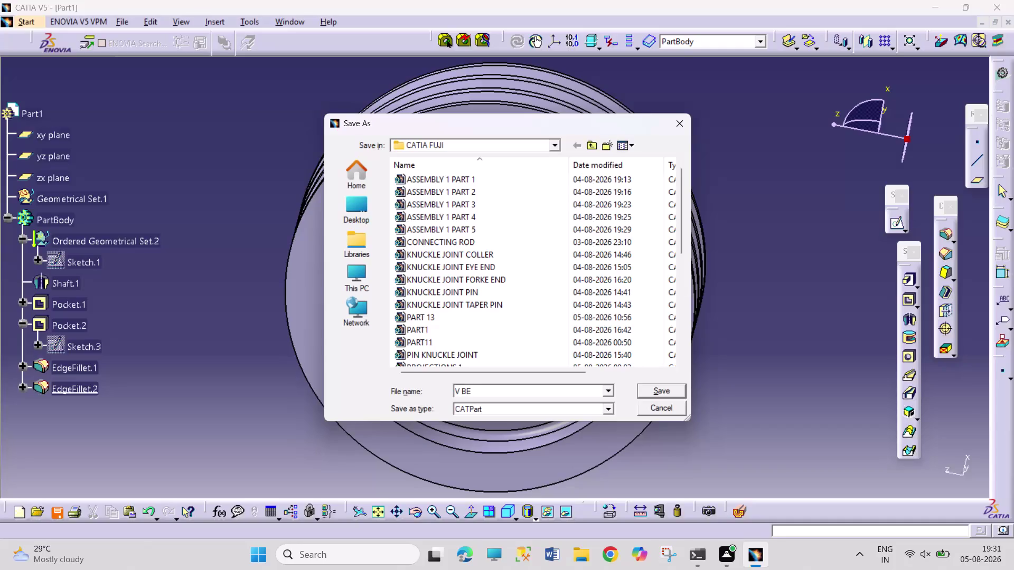
Save the pulley part as 'V BELT PULLEY' in the CATIA FUJI folder.
text(T)
key(space)
text(P)
text(ULLE)
text(R)
key(BackSpace)
key(y)
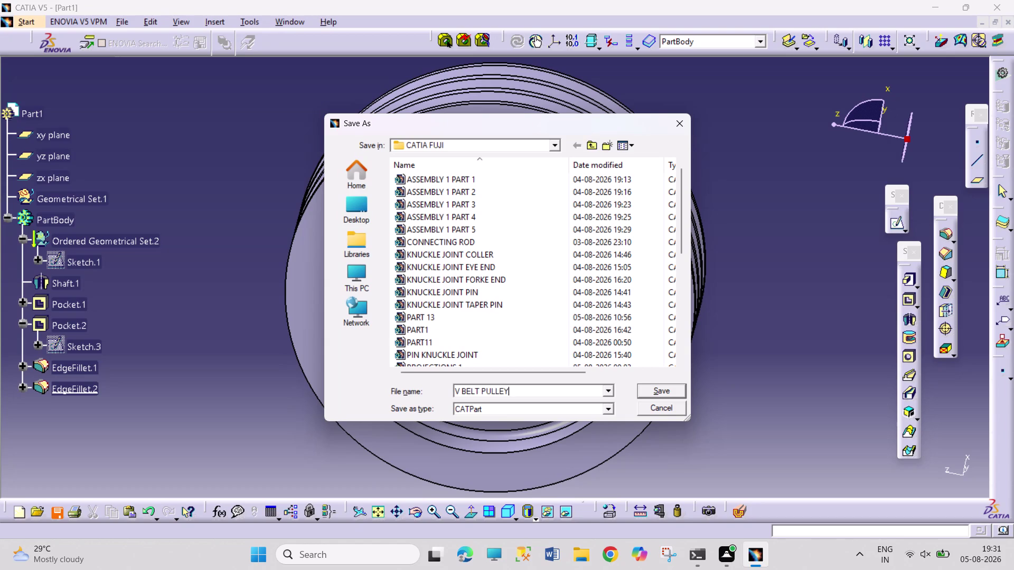
key(Return)
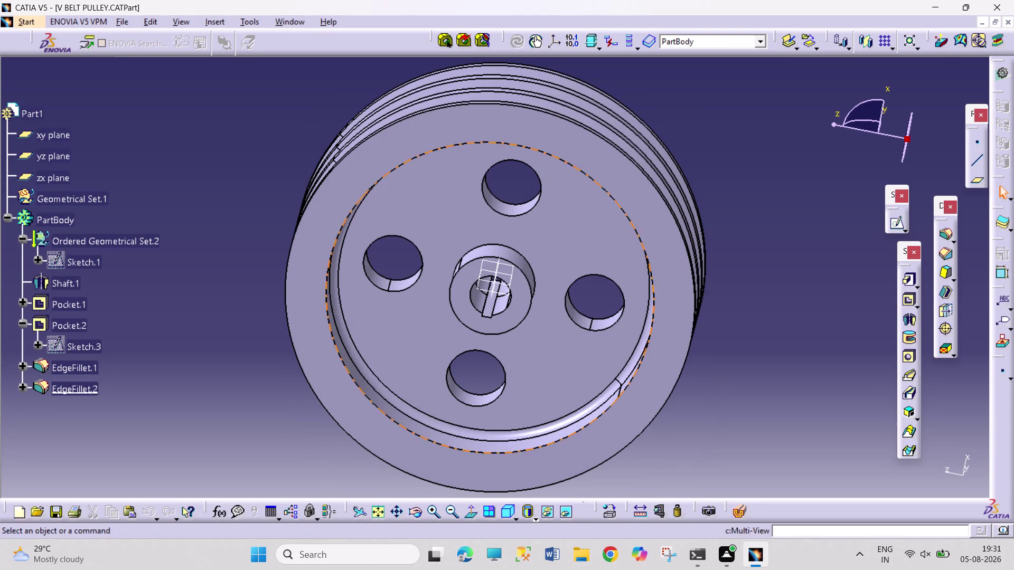
click(302, 17)
Start a new drawing and place a Front View referenced on a face of V BELT PULLEY.CATPart.
click(340, 123)
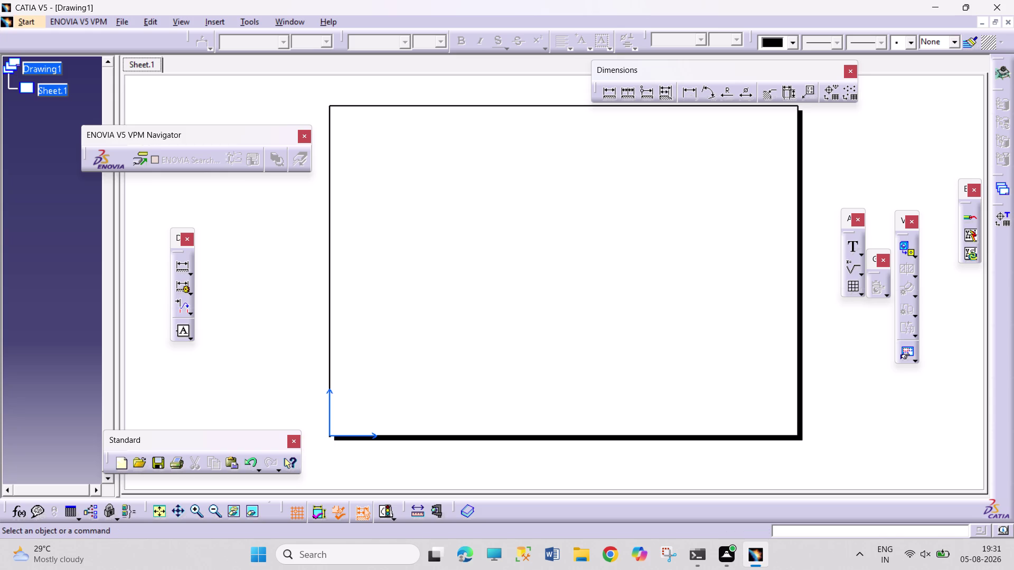
click(907, 244)
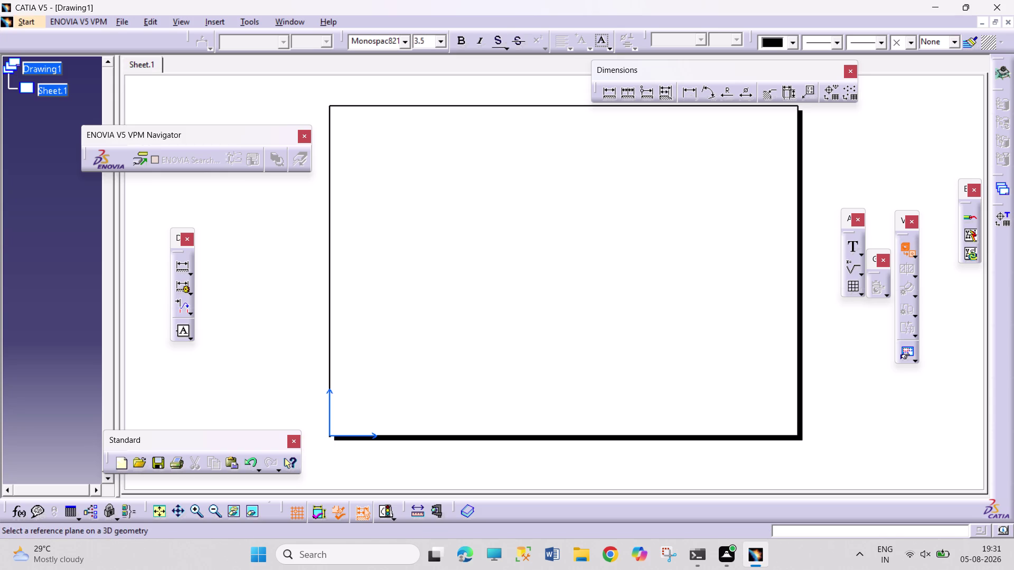
click(301, 20)
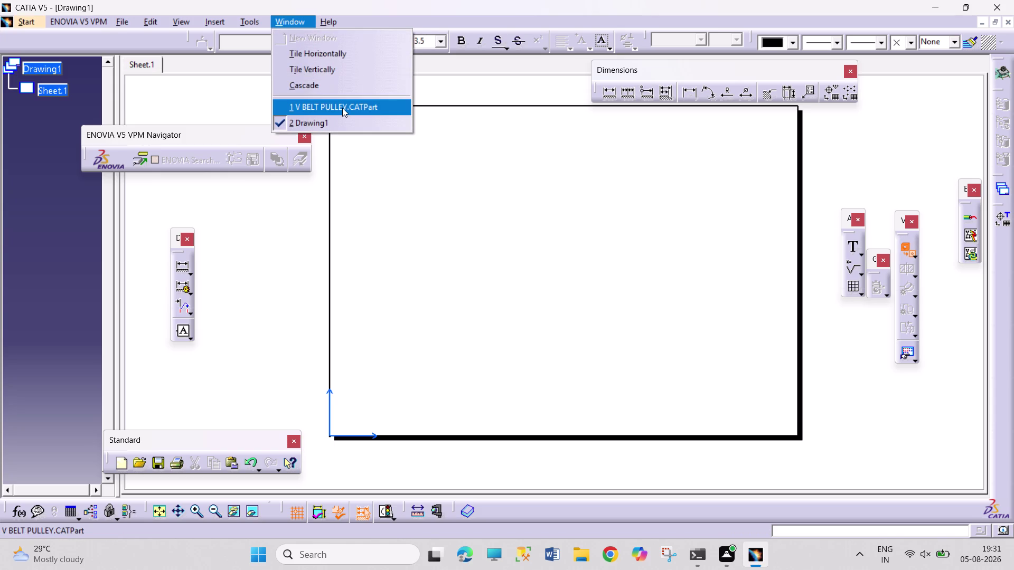
click(342, 108)
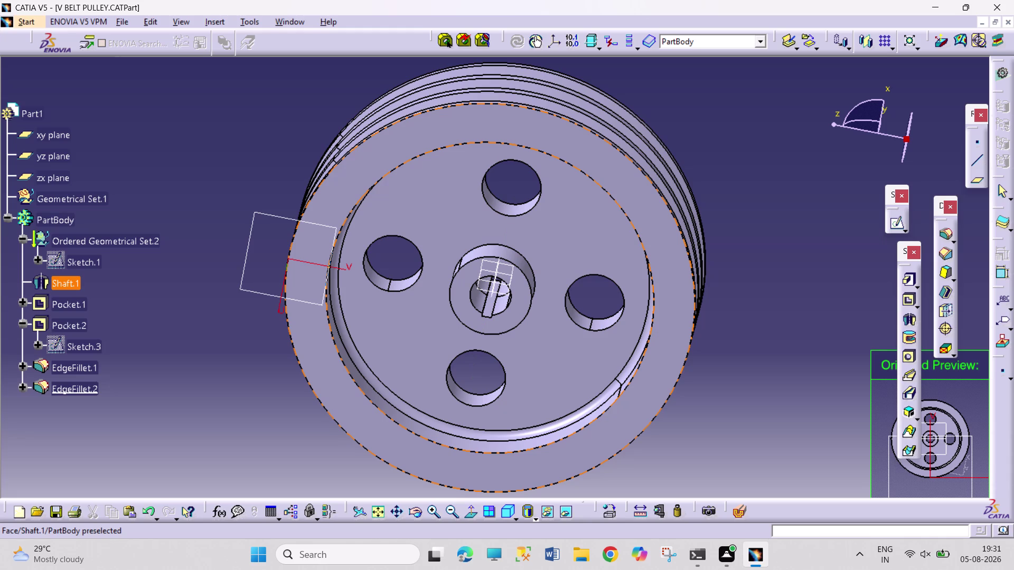
click(648, 201)
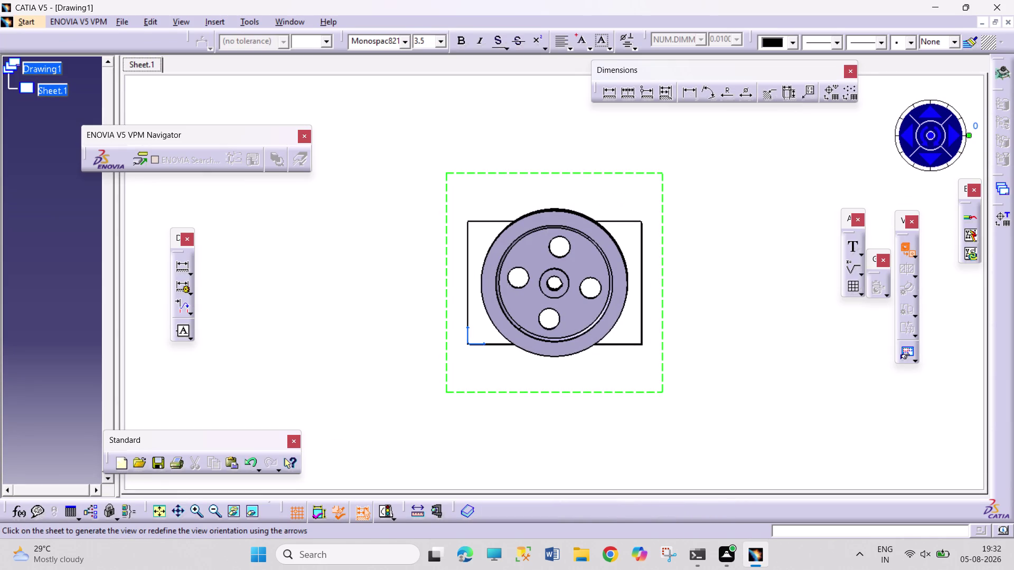
double_click(708, 193)
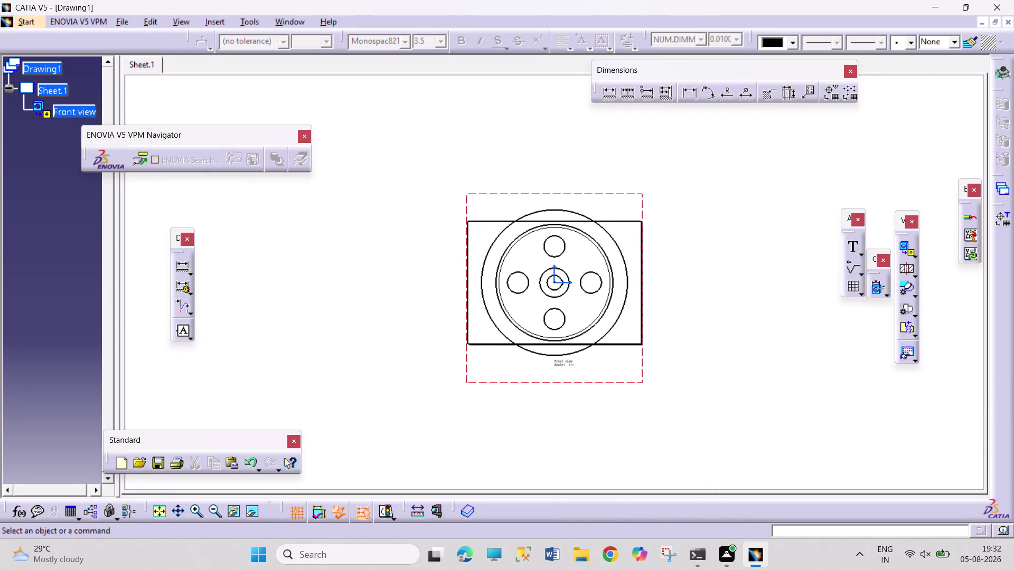
right_click(641, 196)
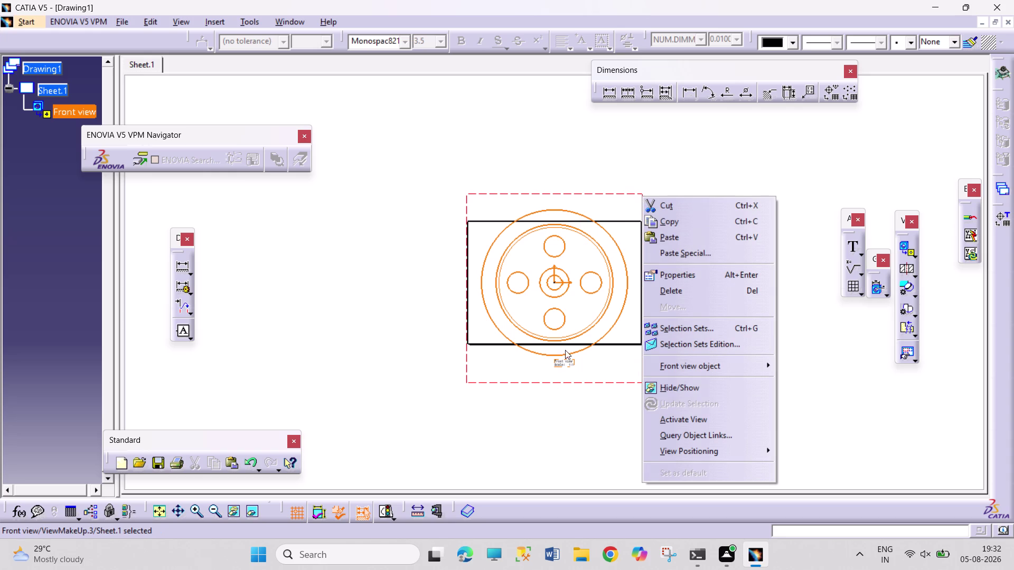
Change the front view's scale from 1:1 to 1:5 in its Properties.
click(550, 430)
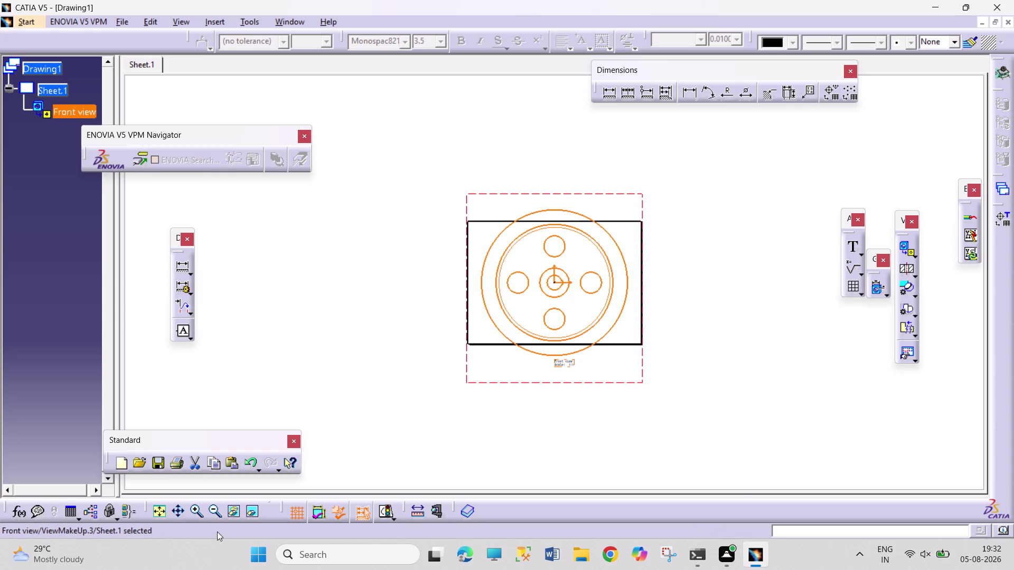
click(151, 515)
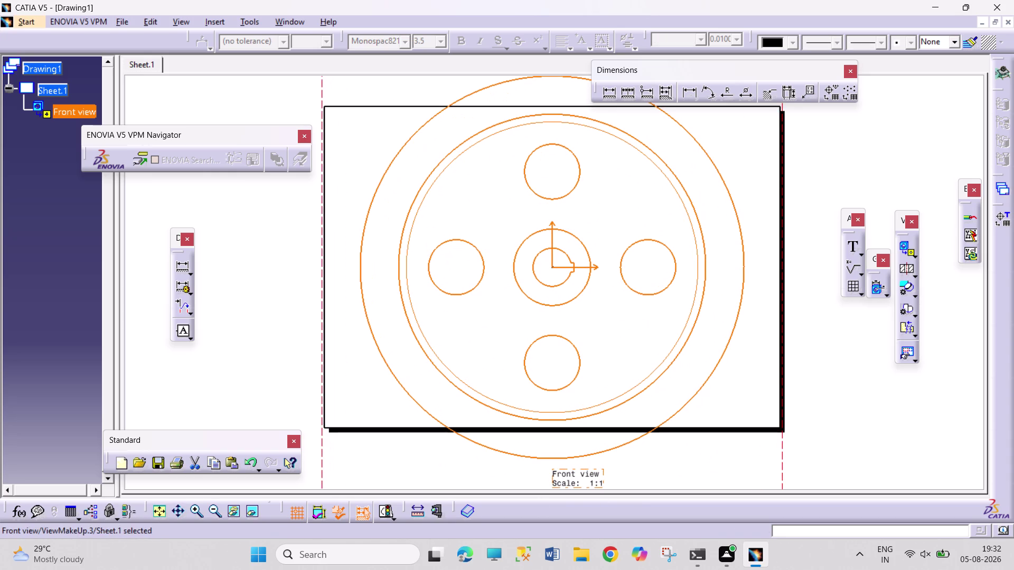
click(220, 513)
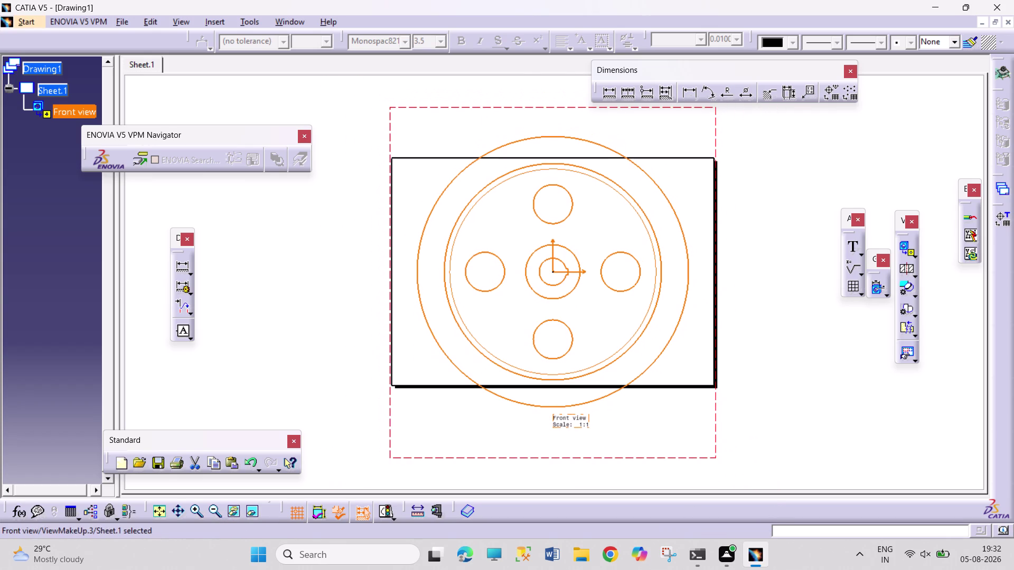
click(802, 443)
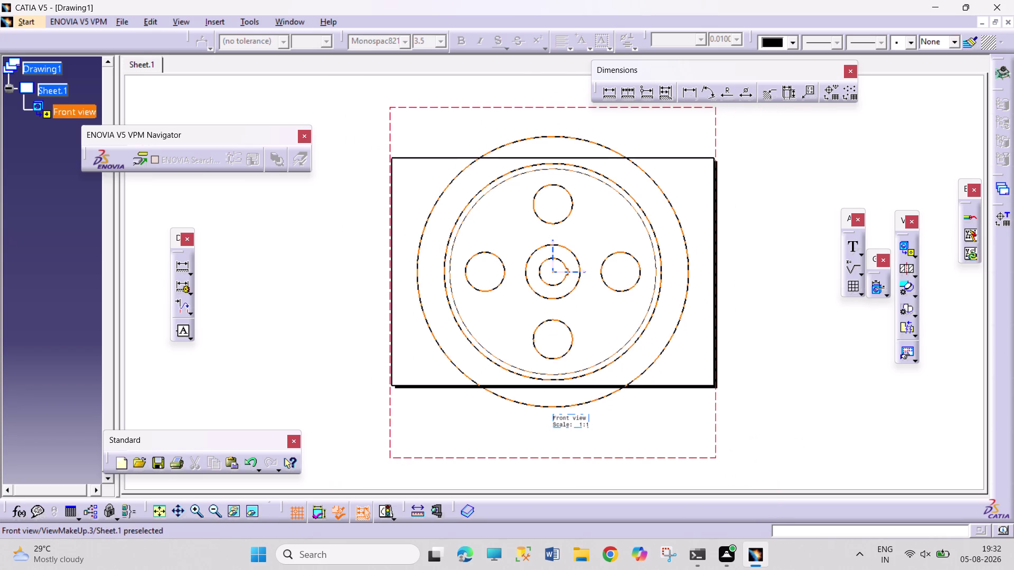
right_click(712, 437)
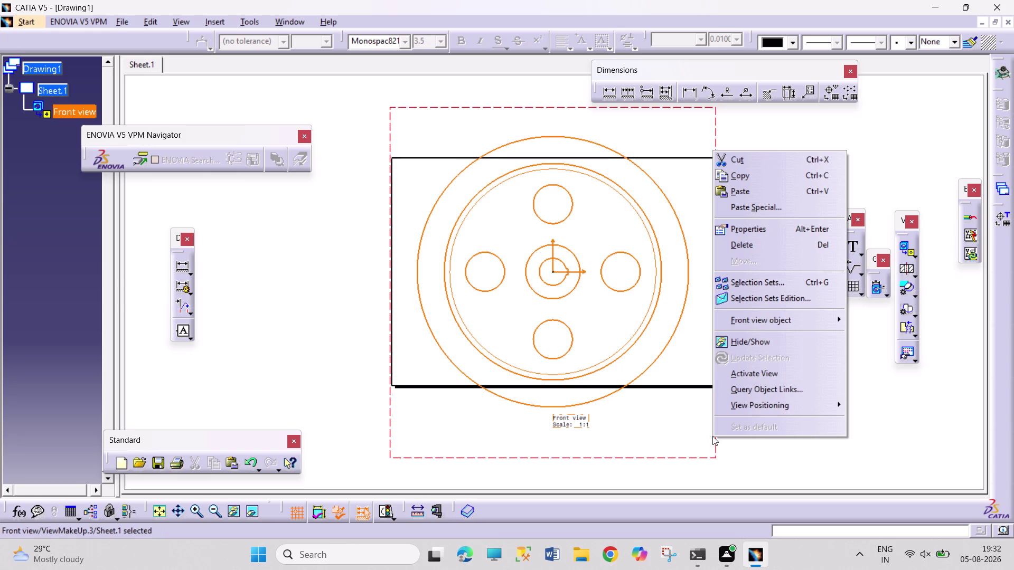
click(782, 228)
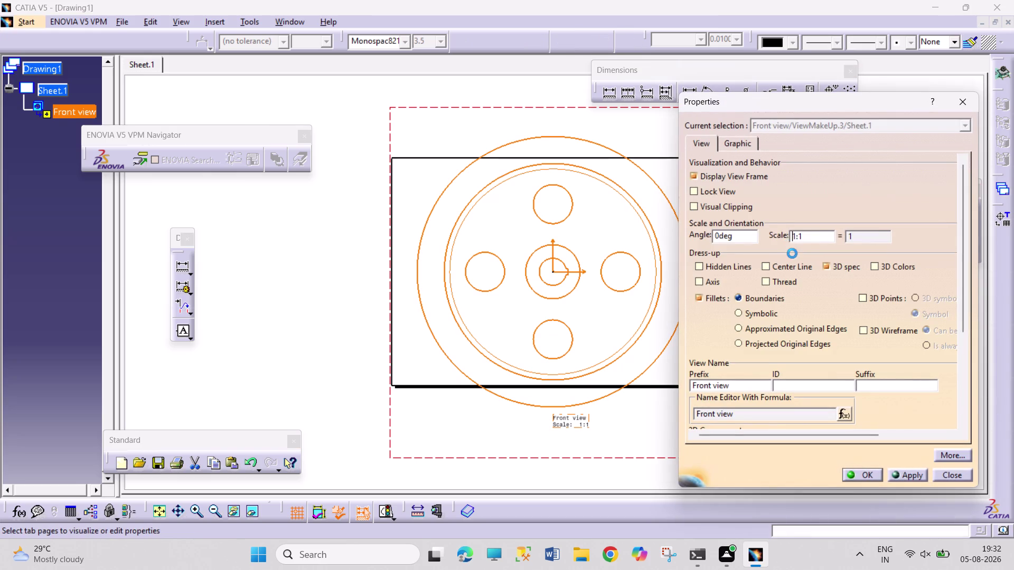
click(807, 235)
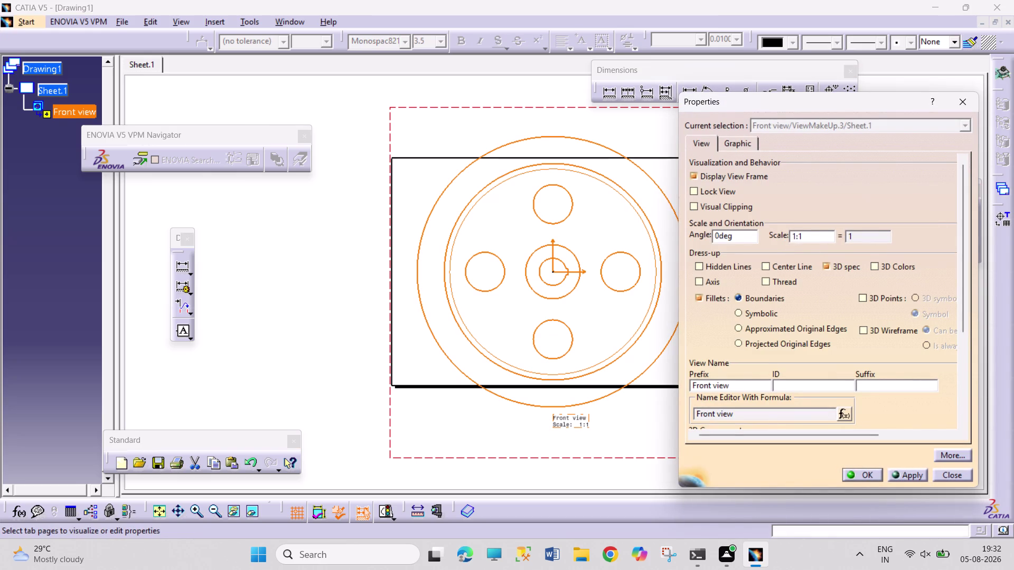
key(BackSpace)
key(5)
key(Return)
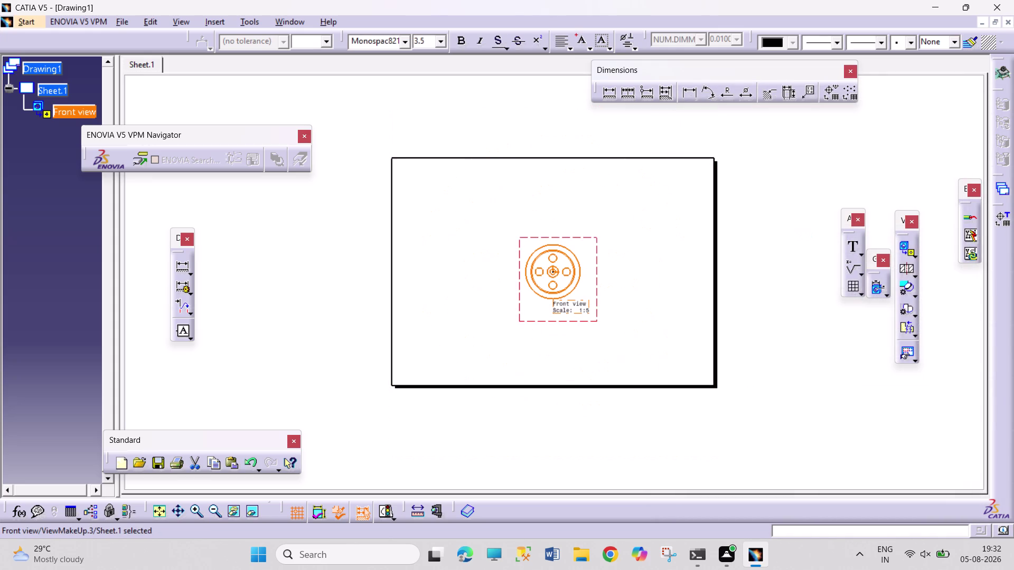
Adjust the front view's scale to 1:4 and move it toward the sheet's upper left.
right_click(598, 271)
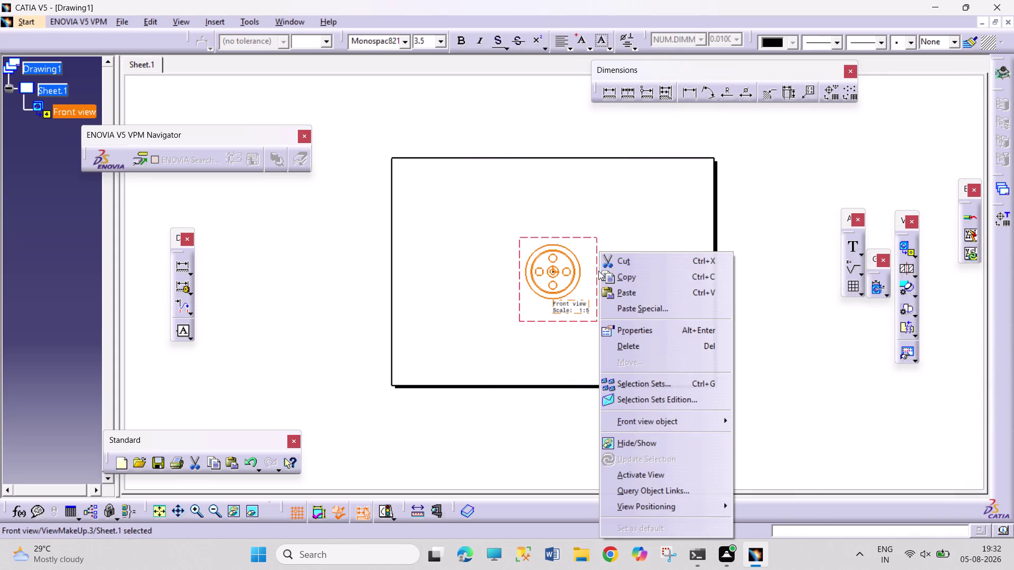
click(666, 334)
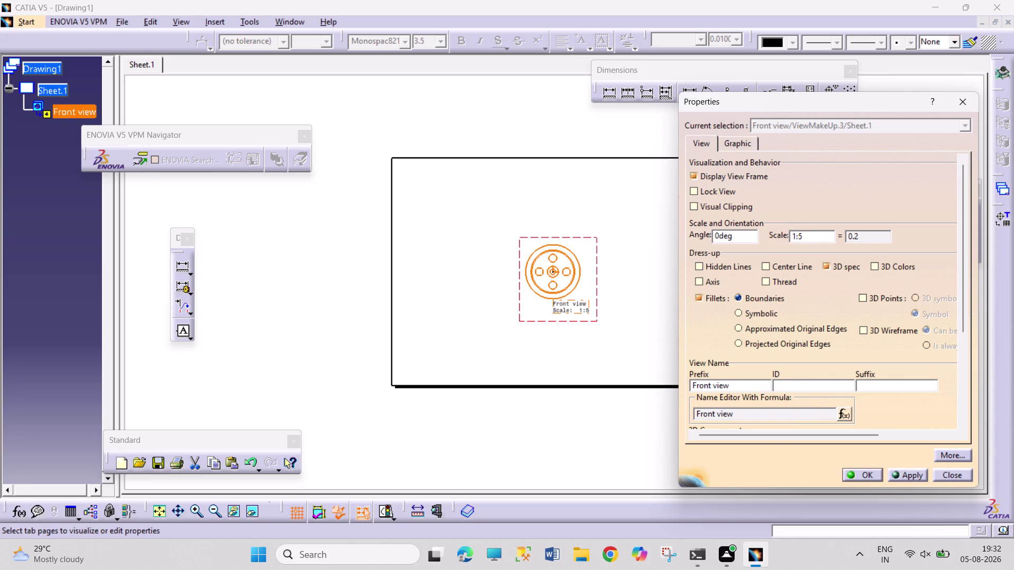
click(818, 235)
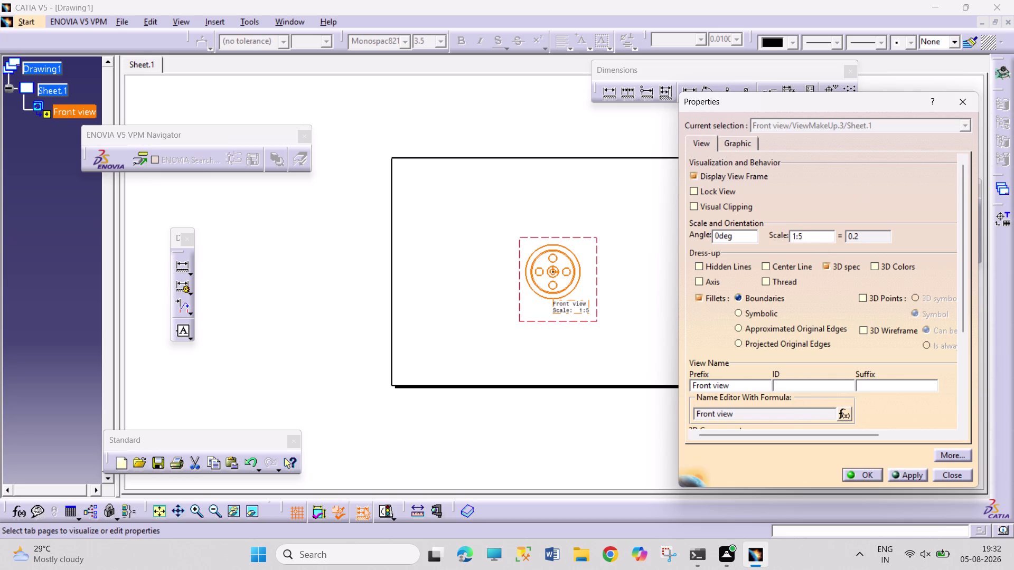
key(BackSpace)
key(4)
key(Return)
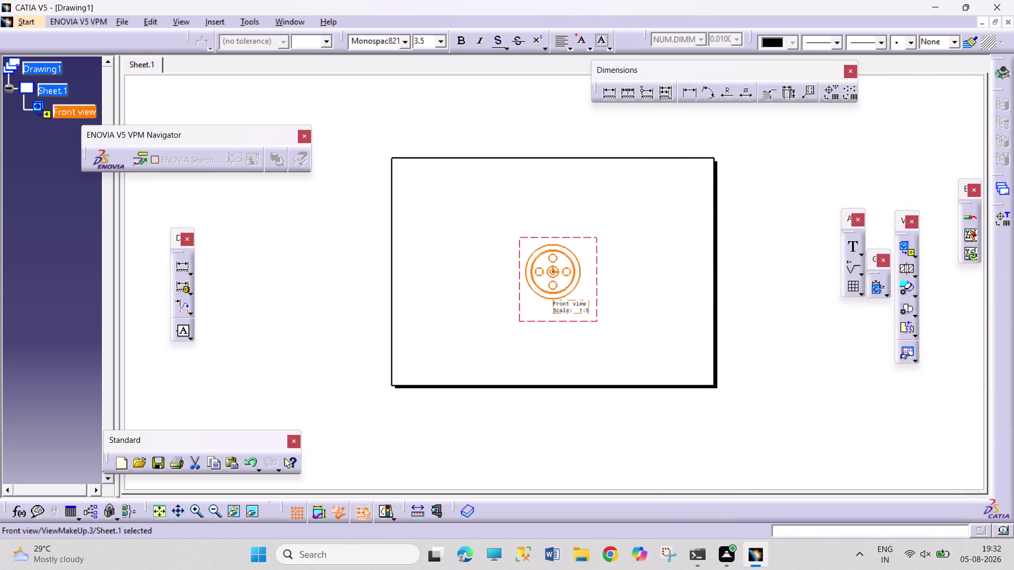
drag(593, 230, 538, 209)
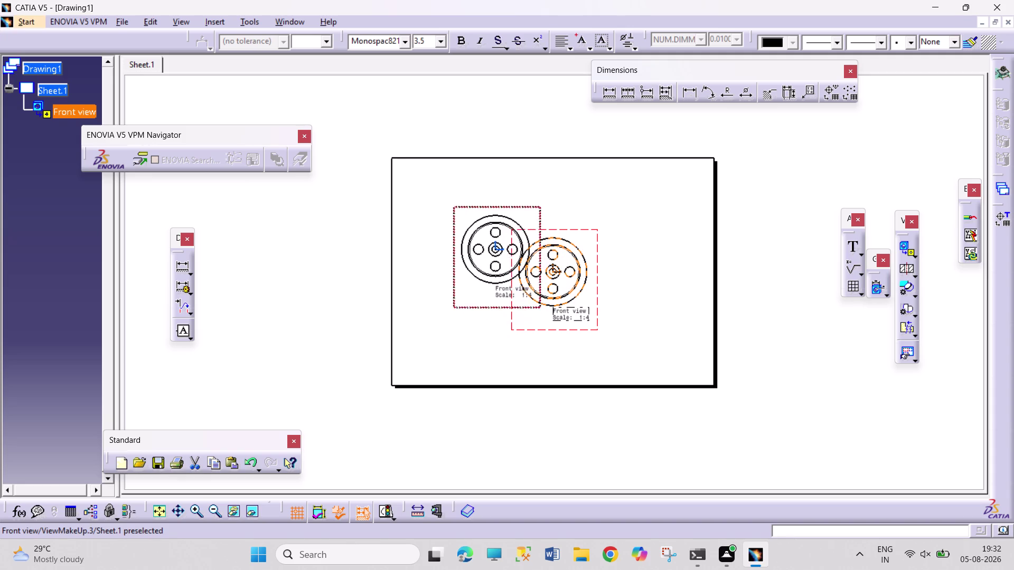
Move the front view near the top left of the sheet.
drag(538, 208, 508, 175)
click(532, 112)
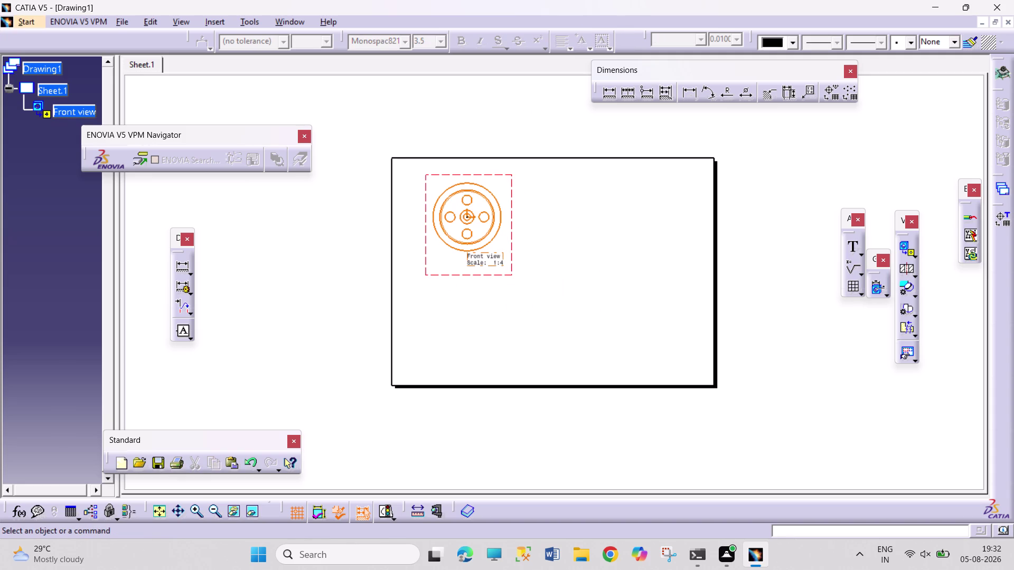
drag(512, 211, 507, 210)
click(777, 277)
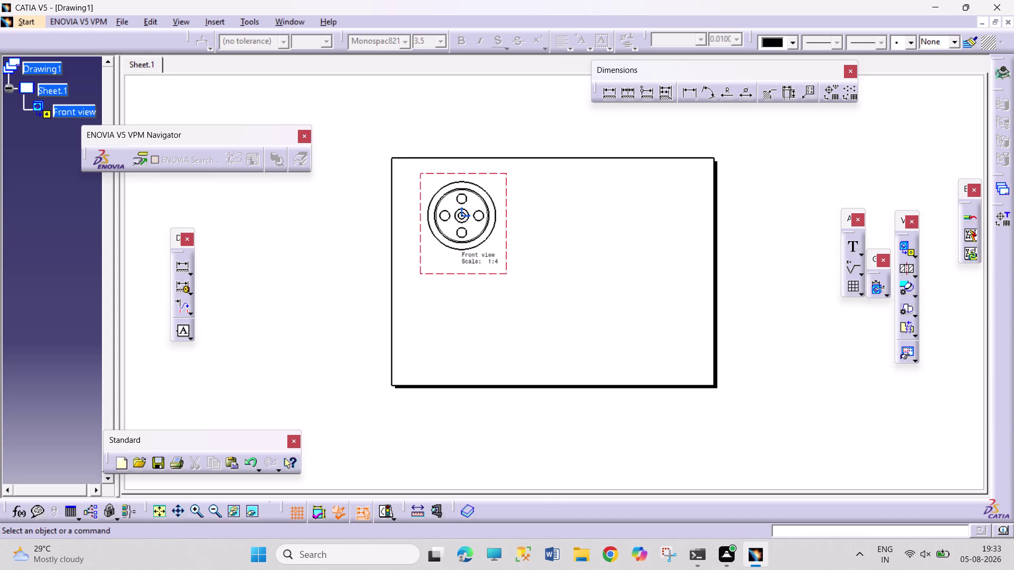
Set the front view's scale to 1:3 in its Properties.
right_click(459, 274)
click(517, 331)
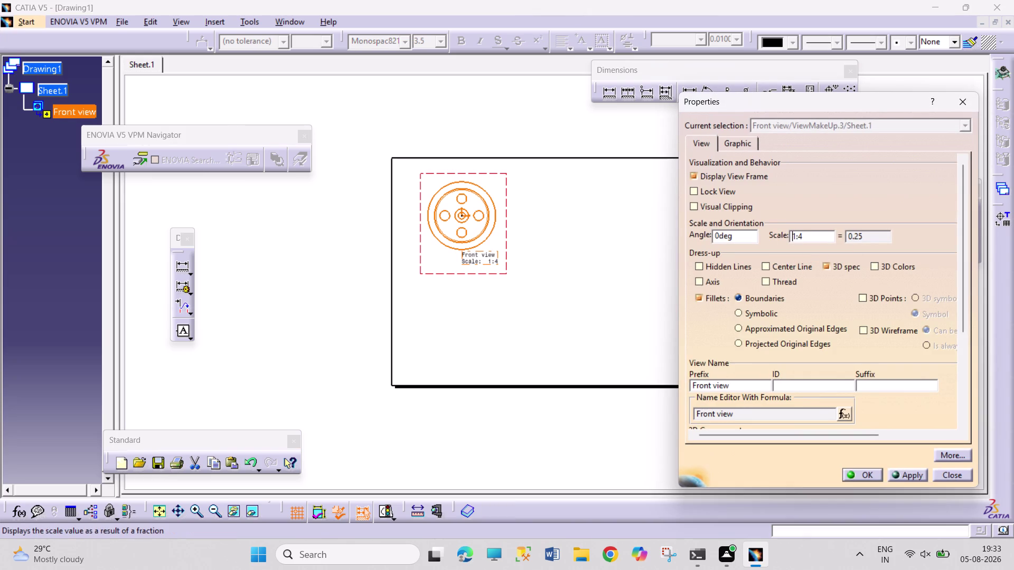
click(812, 234)
key(BackSpace)
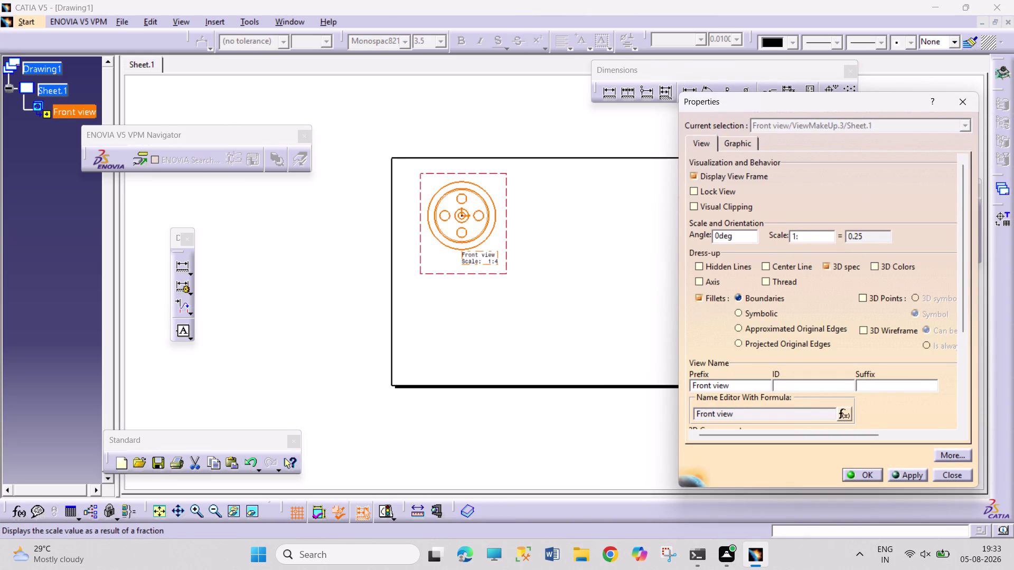
key(3)
key(Return)
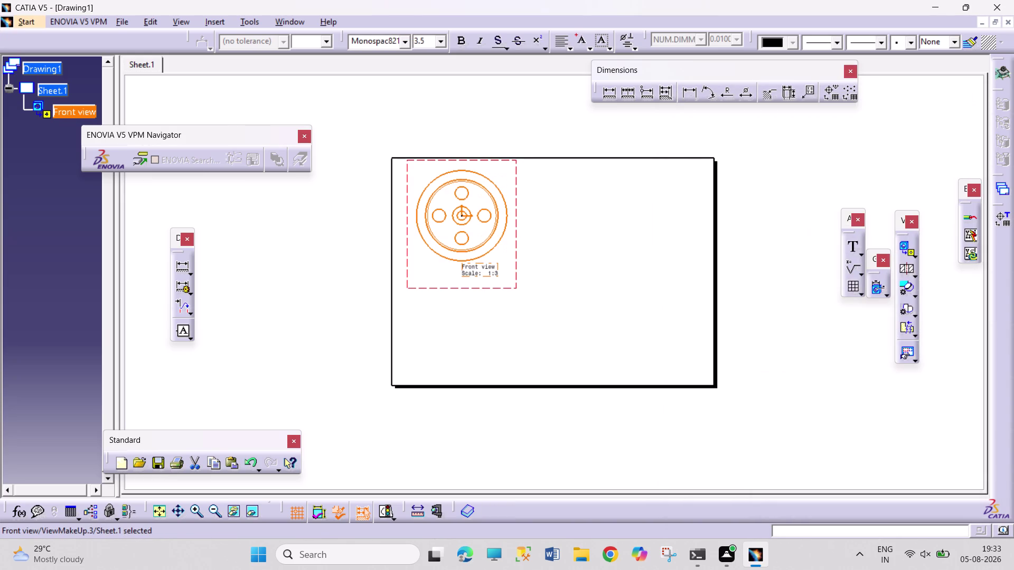
Shift the 1:3 front view lower and slightly left on the sheet.
drag(510, 287, 514, 313)
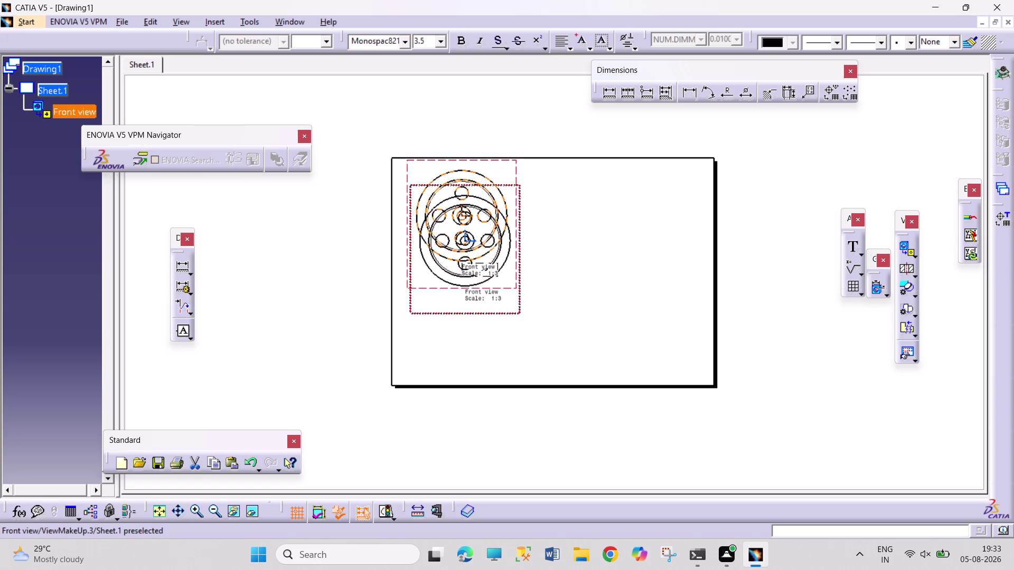
drag(513, 313, 516, 324)
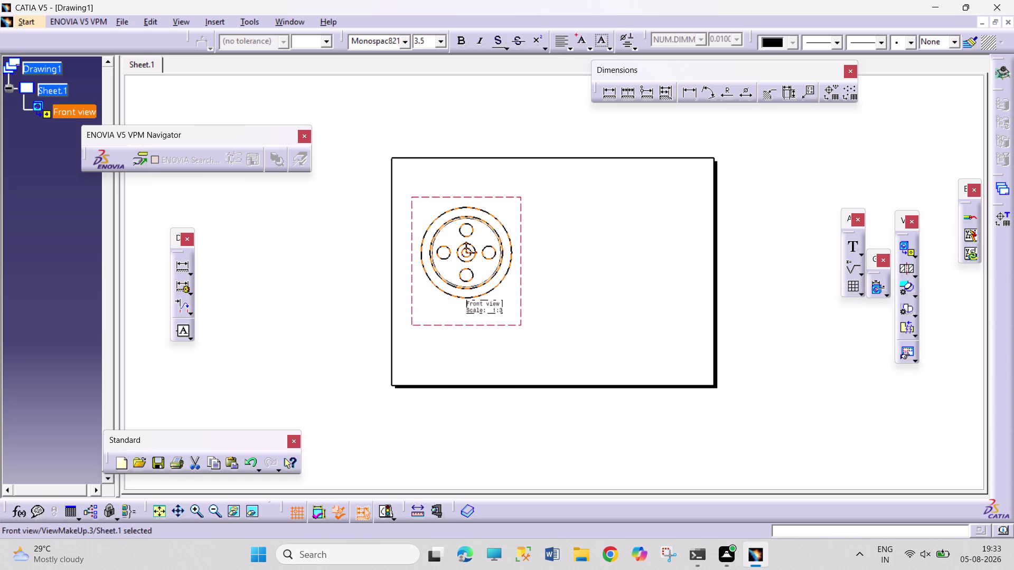
click(804, 424)
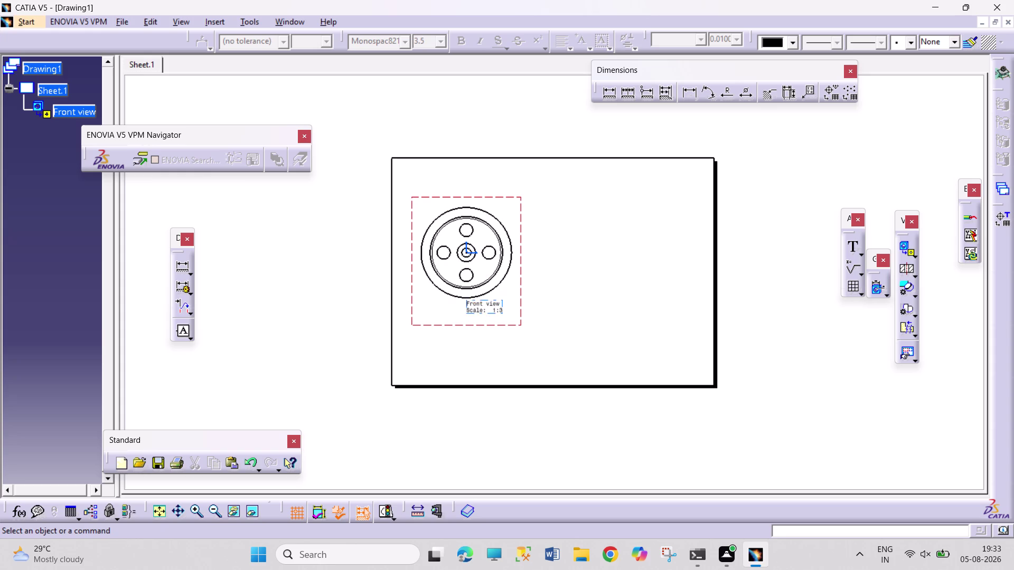
drag(425, 326, 416, 325)
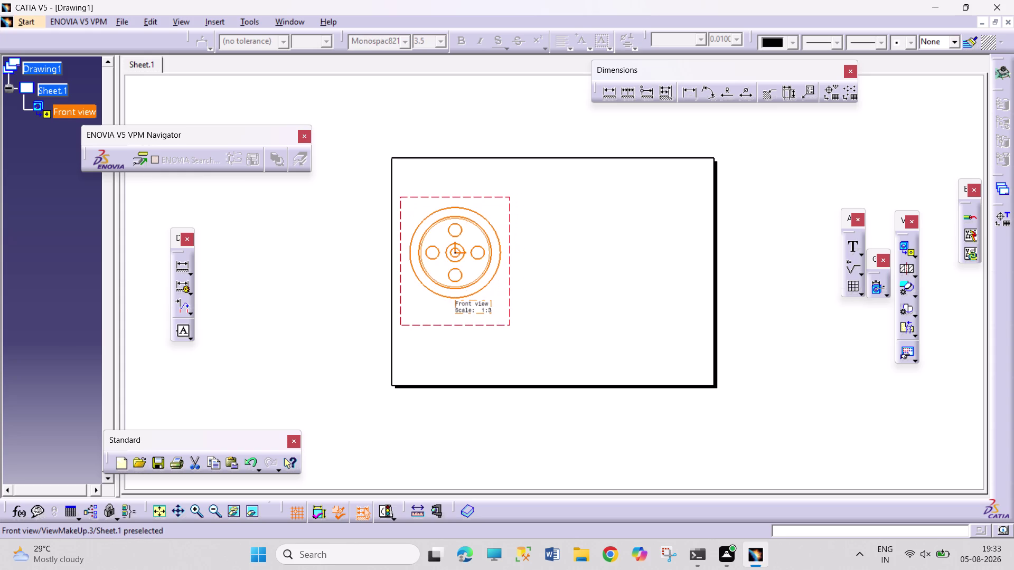
Place a left projection view to the right of the front view with the Projection View tool.
click(802, 315)
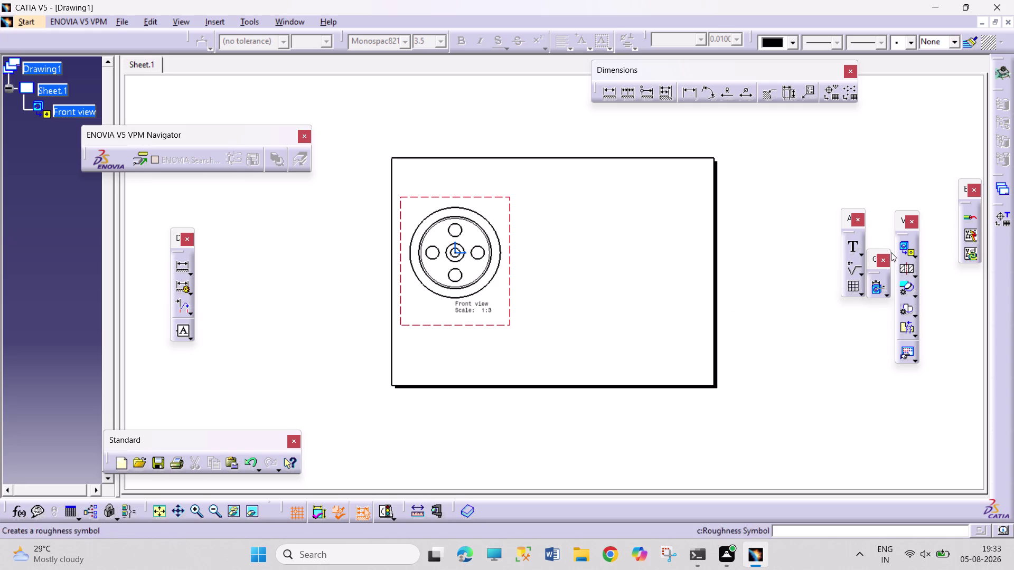
click(913, 261)
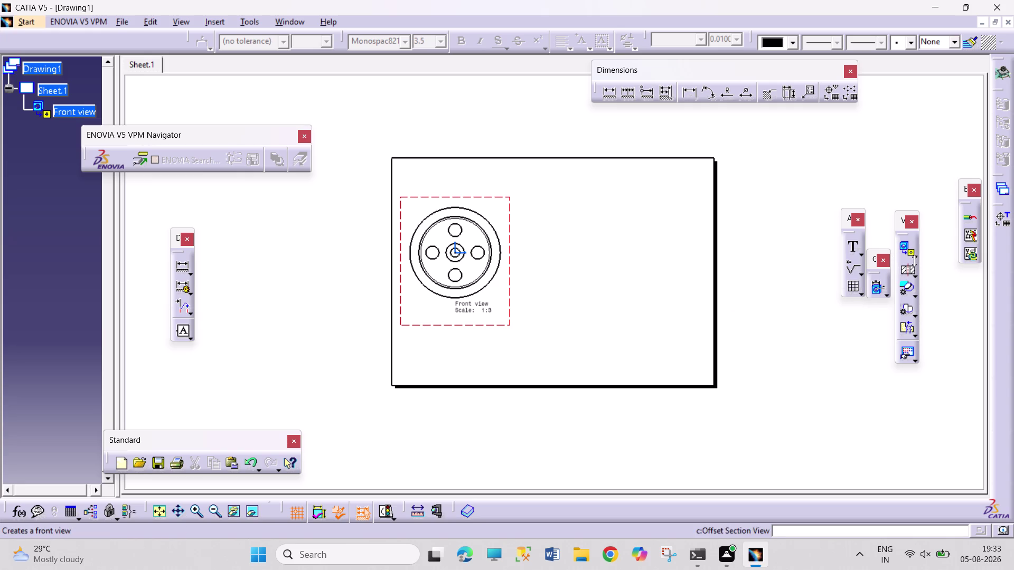
click(936, 252)
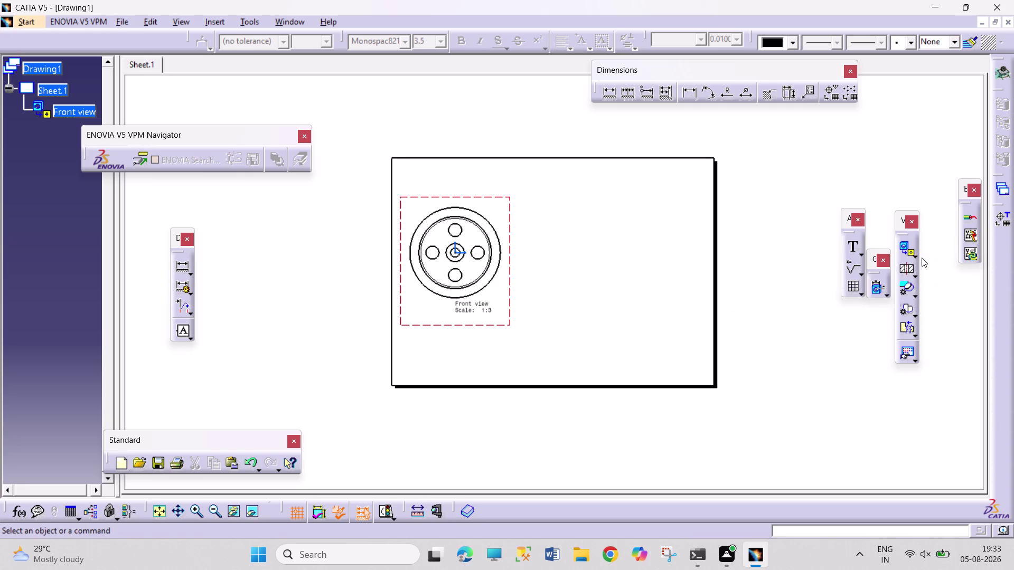
click(915, 257)
click(938, 267)
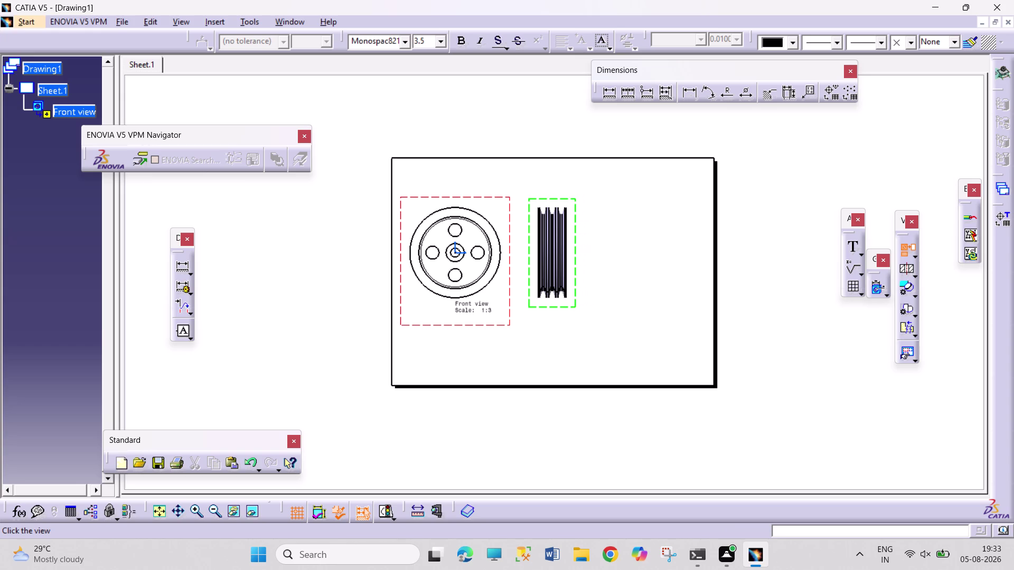
click(547, 268)
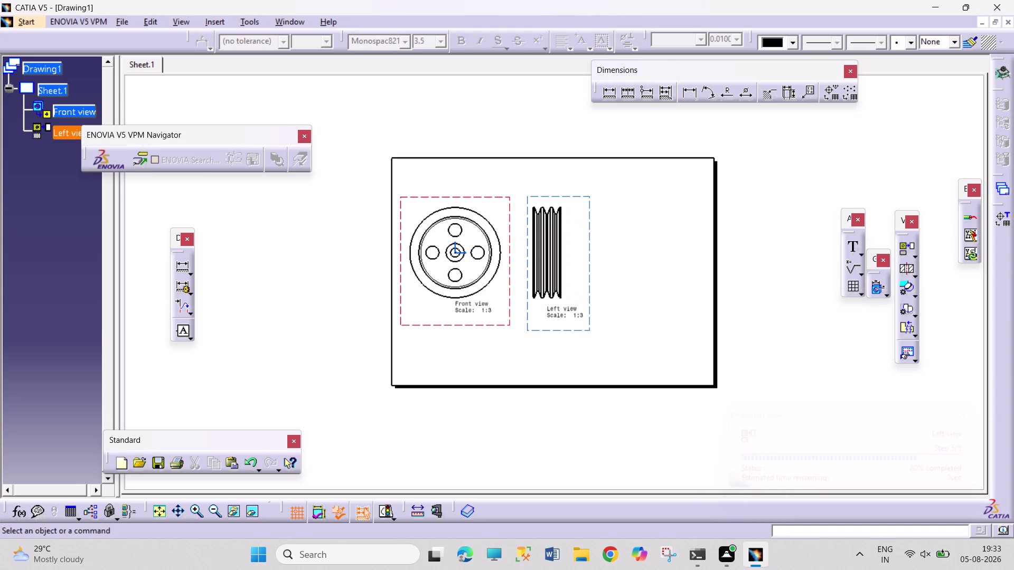
click(767, 322)
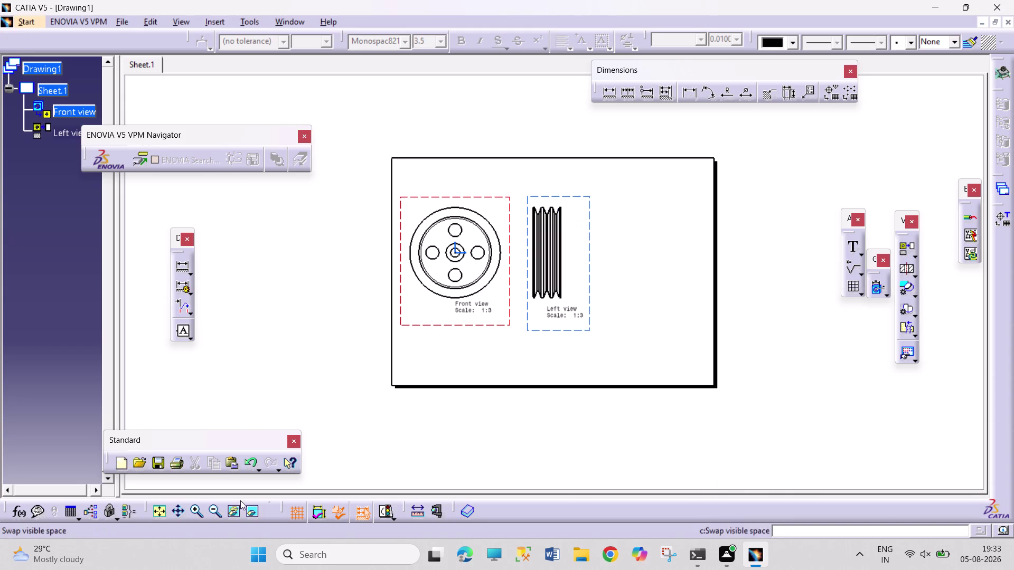
click(155, 512)
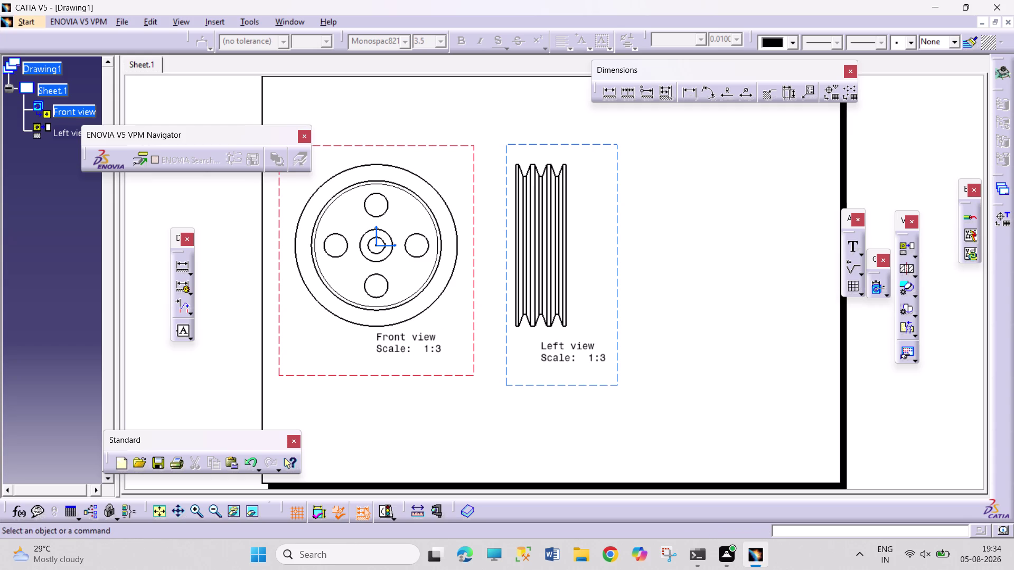
Start the Offset Section View tool.
click(906, 266)
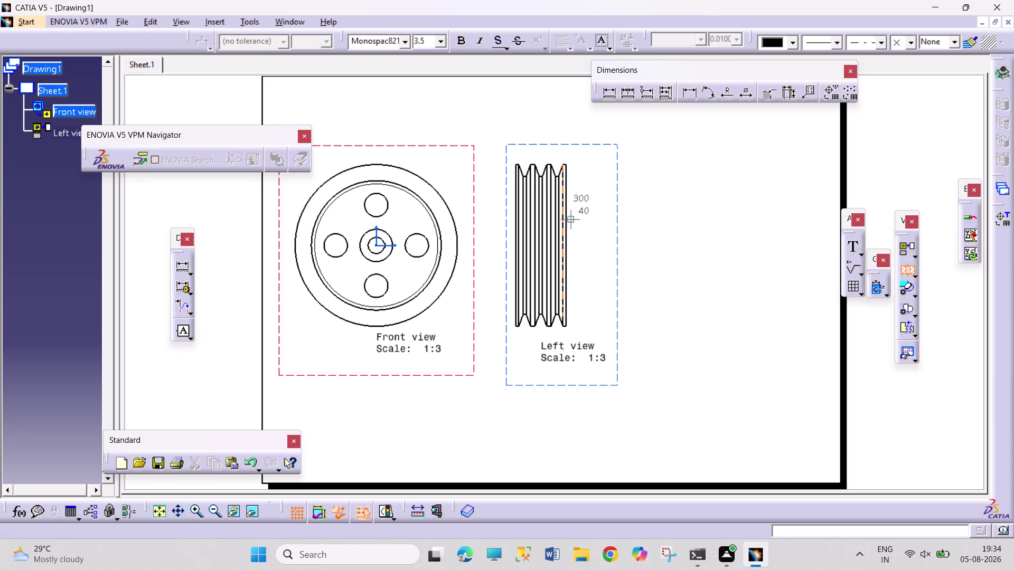
Draw a vertical cutting line from above to below the left view.
click(546, 126)
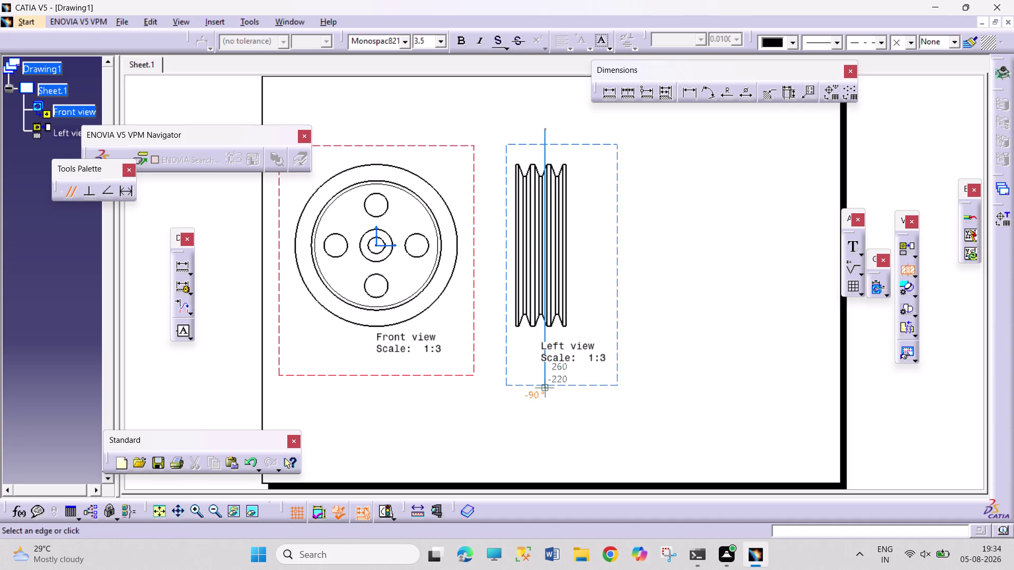
click(547, 390)
double_click(686, 297)
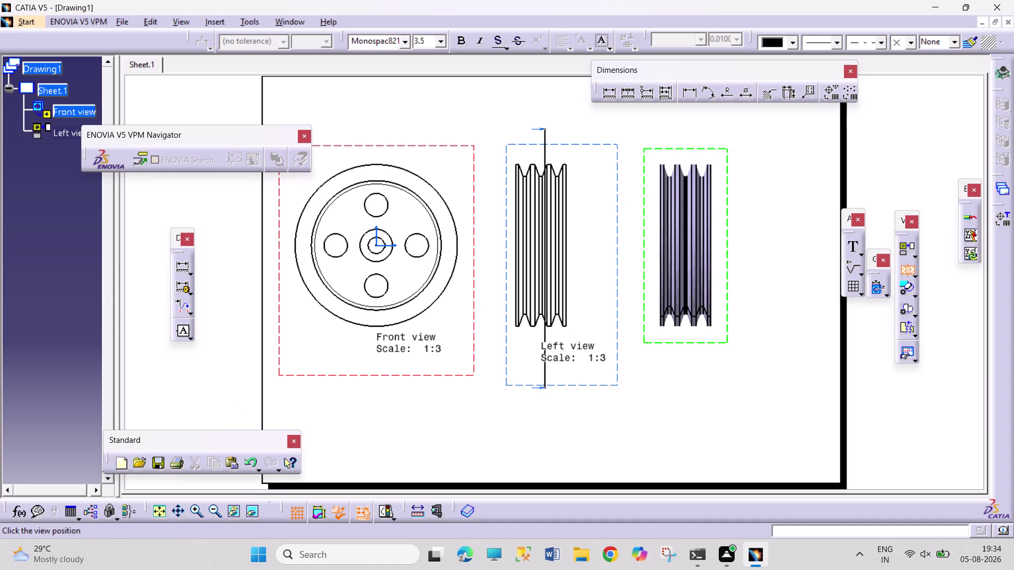
Dismiss the empty section warnings after trying right and below placements, then position the preview above.
click(669, 262)
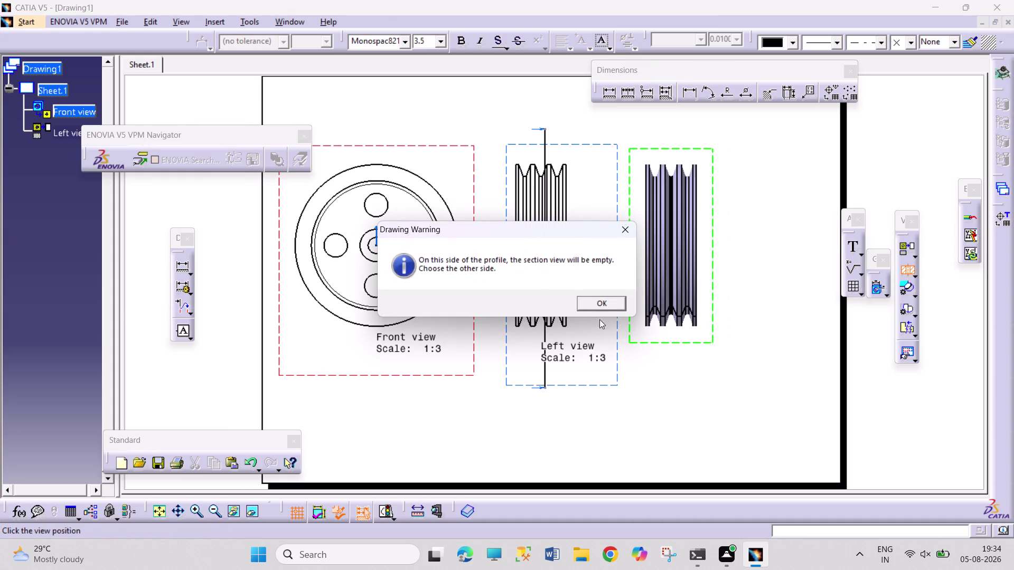
click(604, 307)
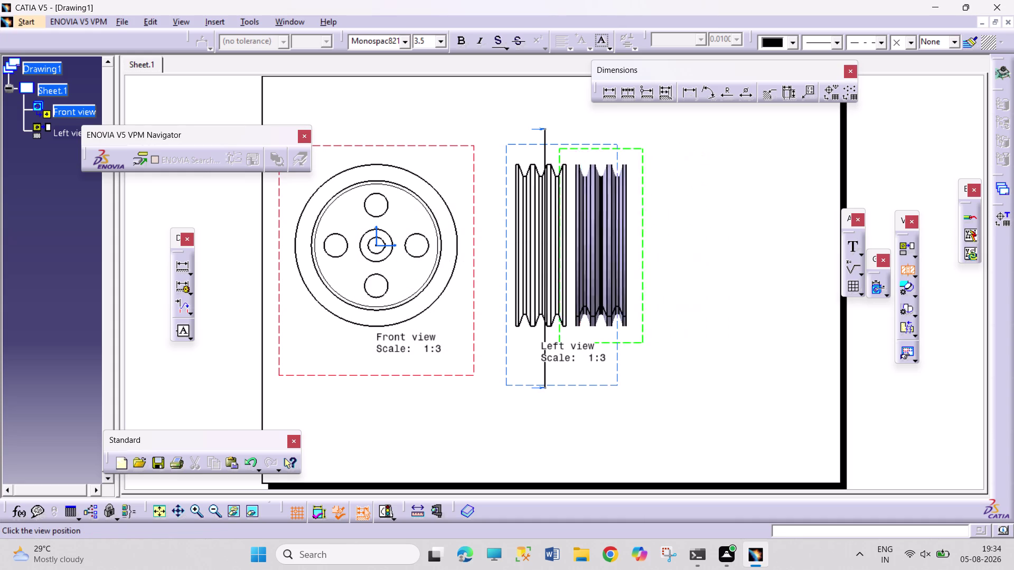
click(544, 454)
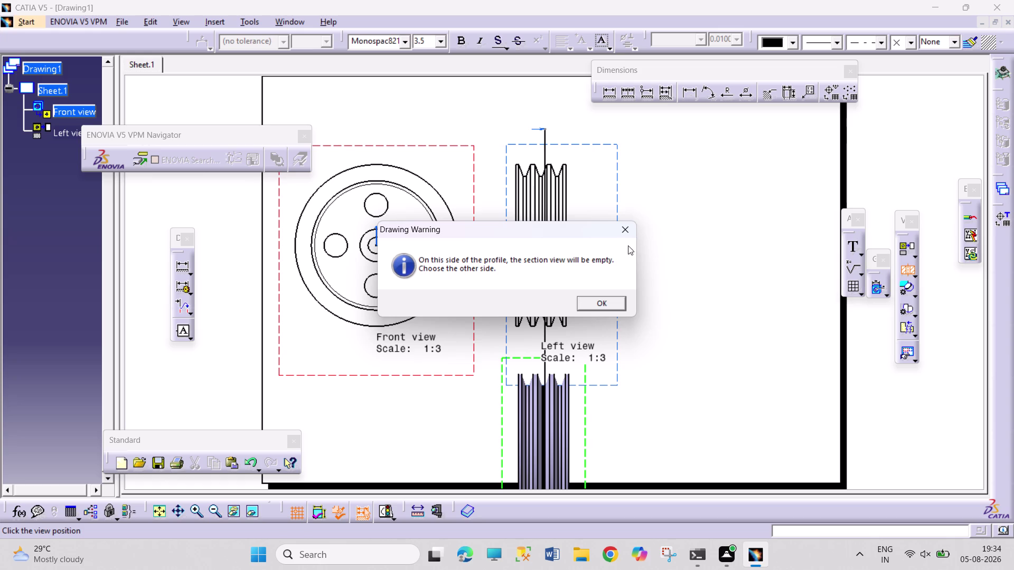
click(626, 233)
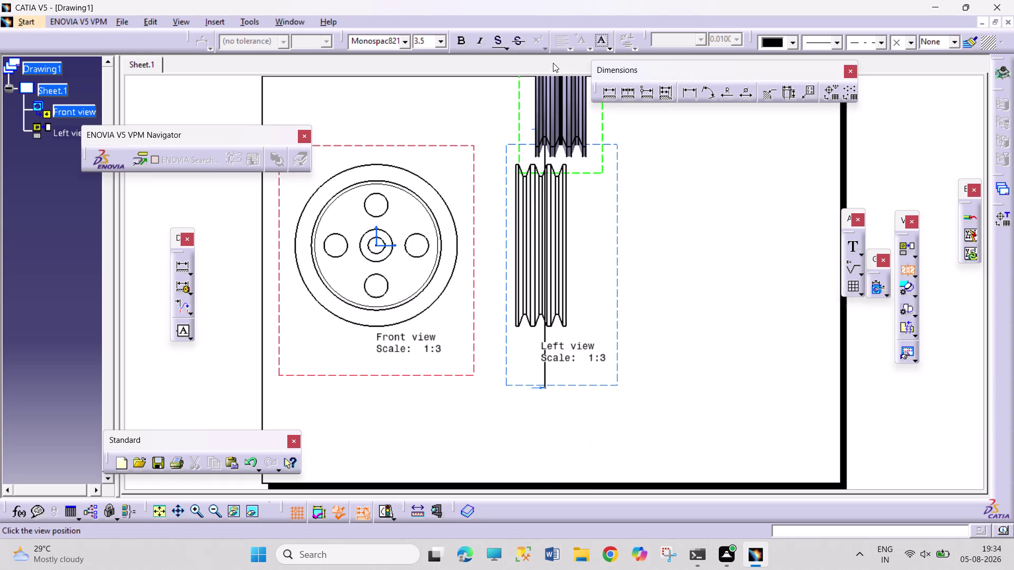
middle_drag(554, 76, 539, 262)
click(533, 223)
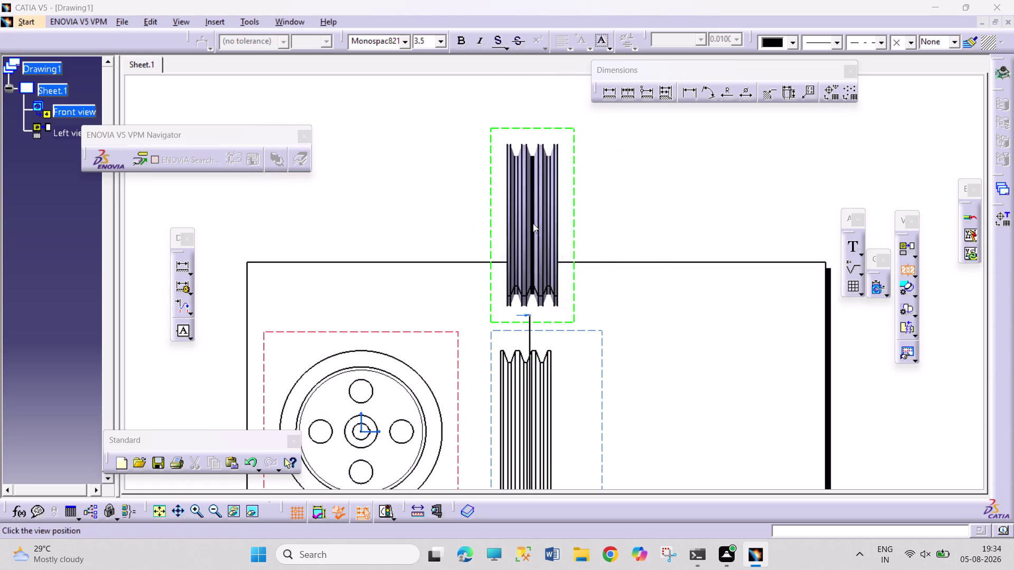